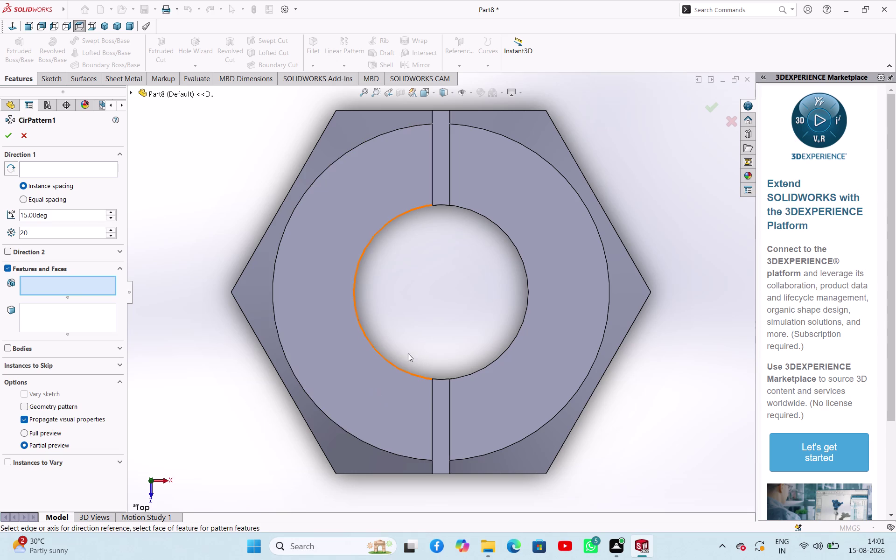
Pattern Cut-Extrude2 around the nut's outer circular edge with 6 instances.
click(54, 170)
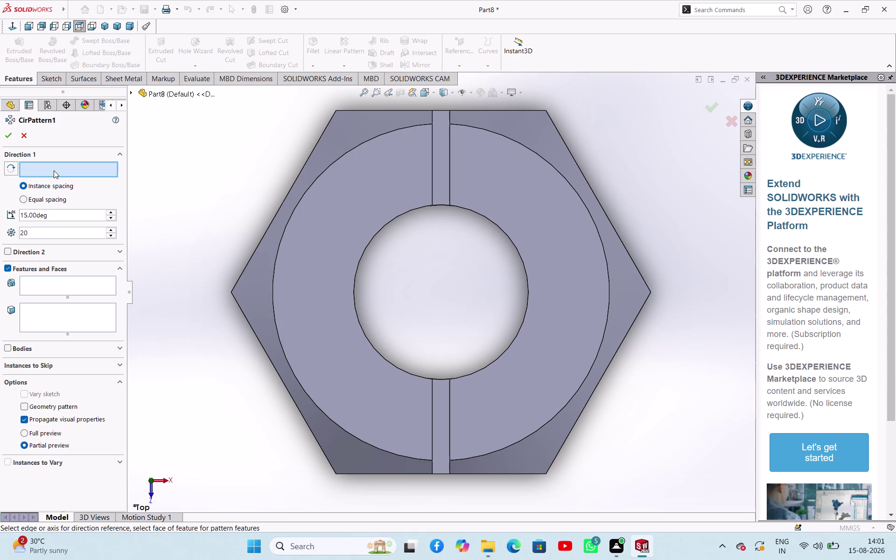
click(378, 135)
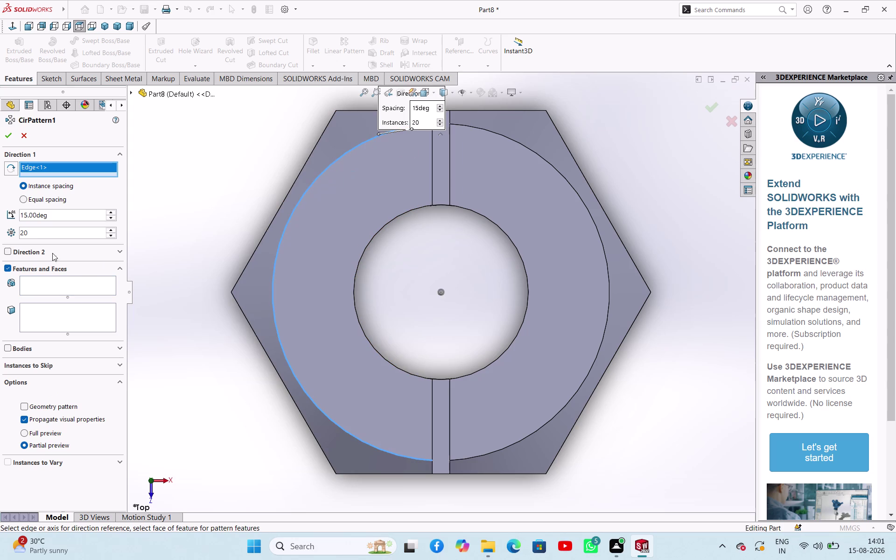
double_click(56, 231)
key(6)
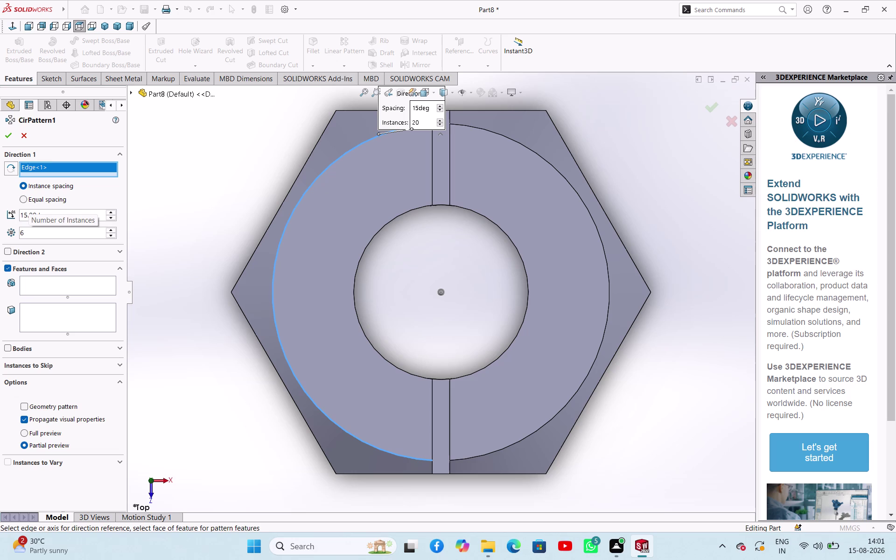
click(76, 287)
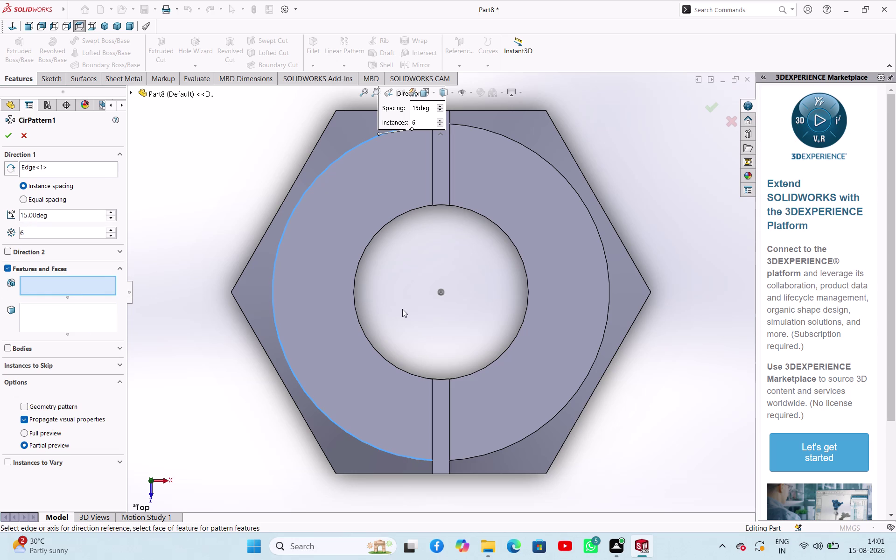
click(440, 292)
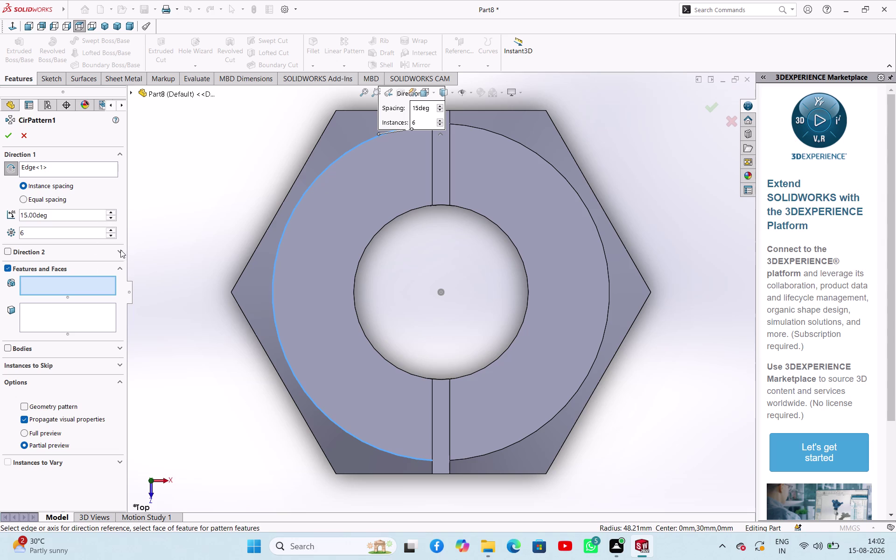
click(133, 91)
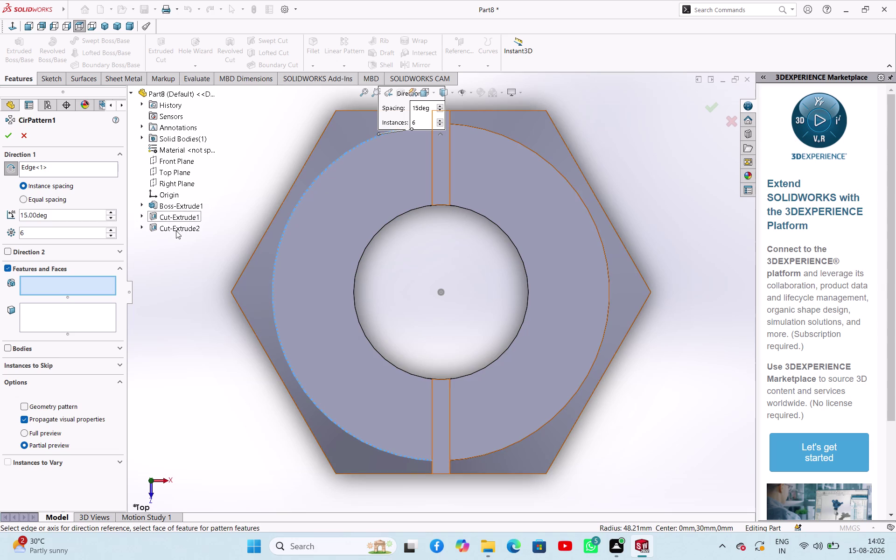
click(176, 230)
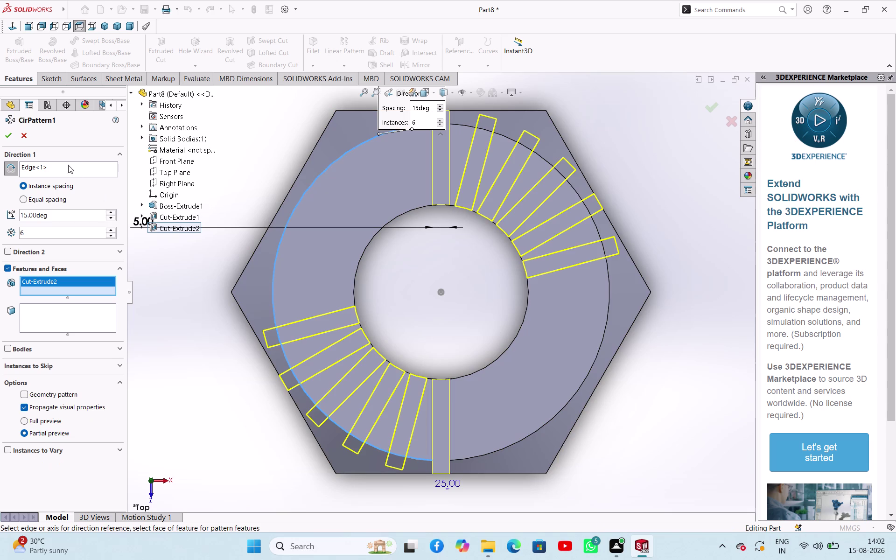
Try a 360° spacing angle in CirPattern1, nudging the angle value up.
double_click(77, 211)
text(360)
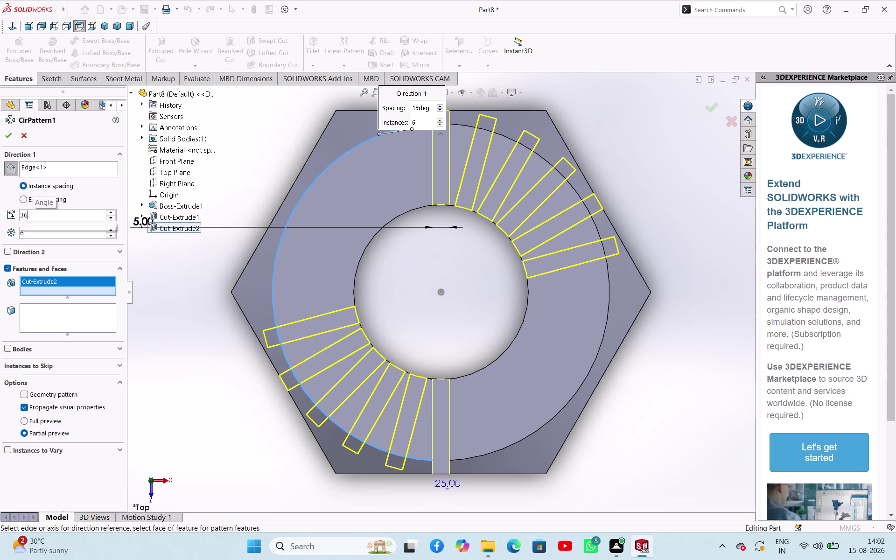
key(Return)
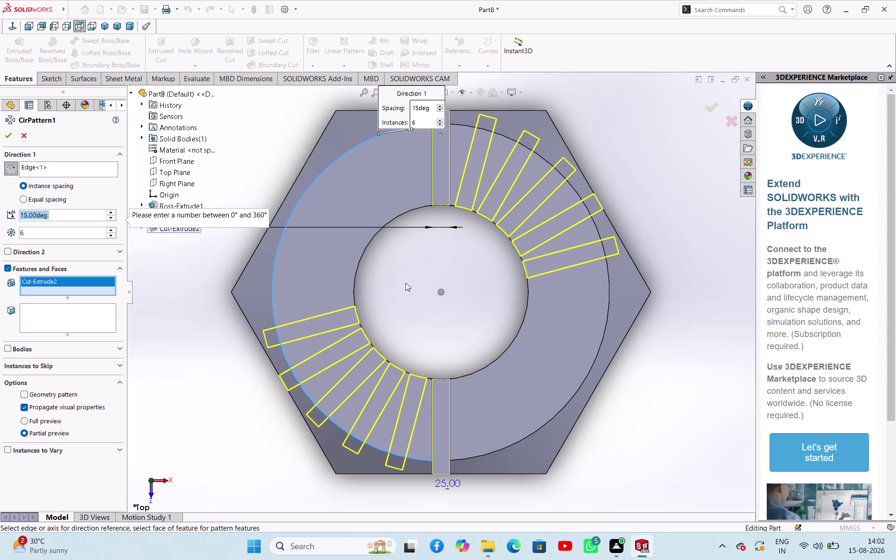
click(420, 291)
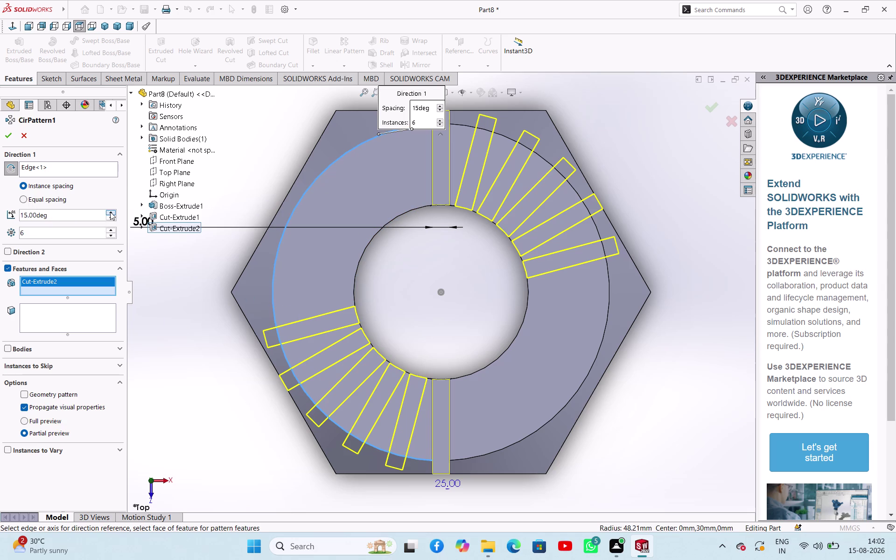
click(111, 212)
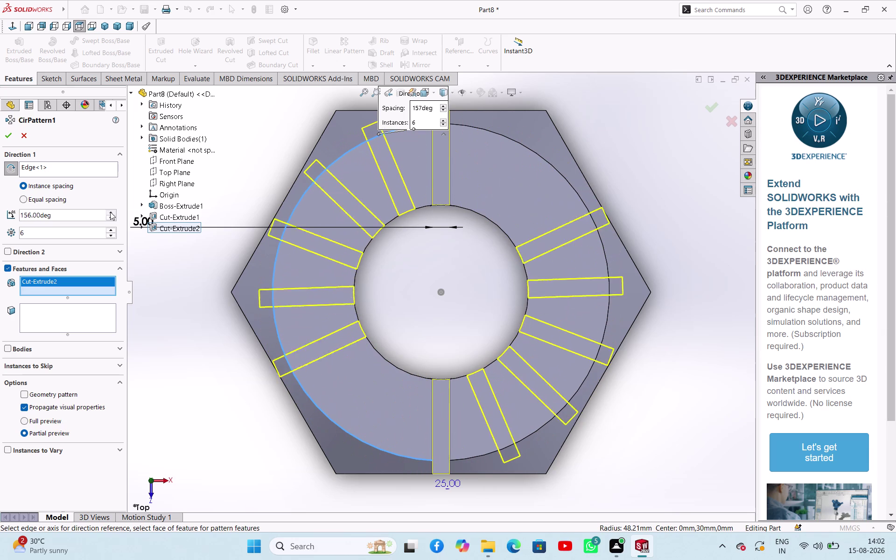
double_click(97, 214)
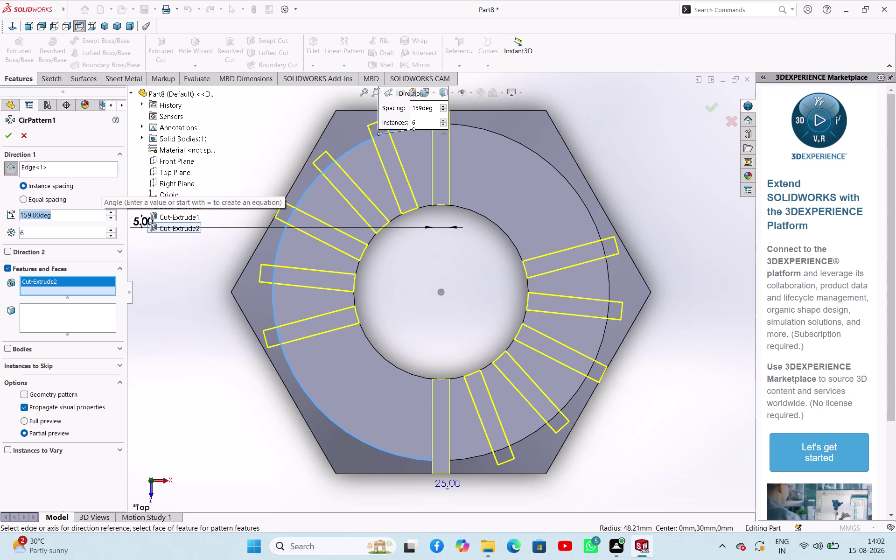
text(360)
key(Return)
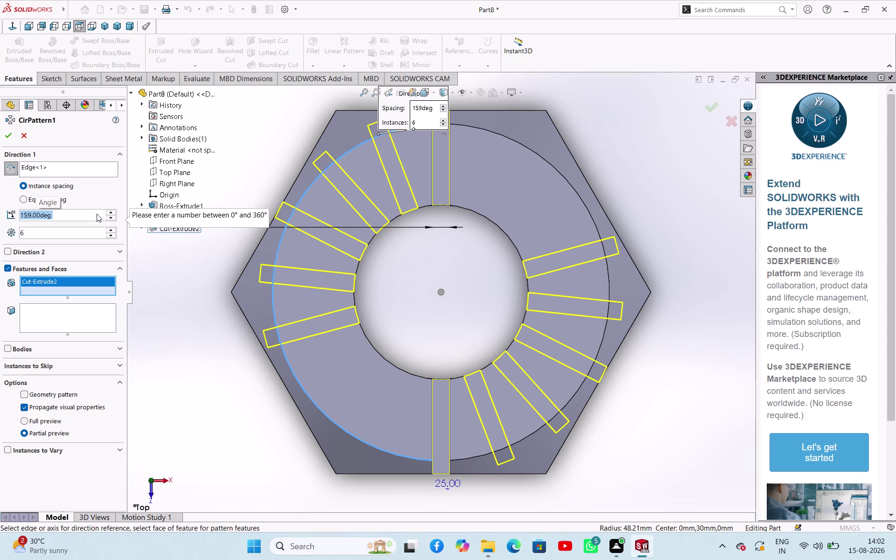
click(109, 214)
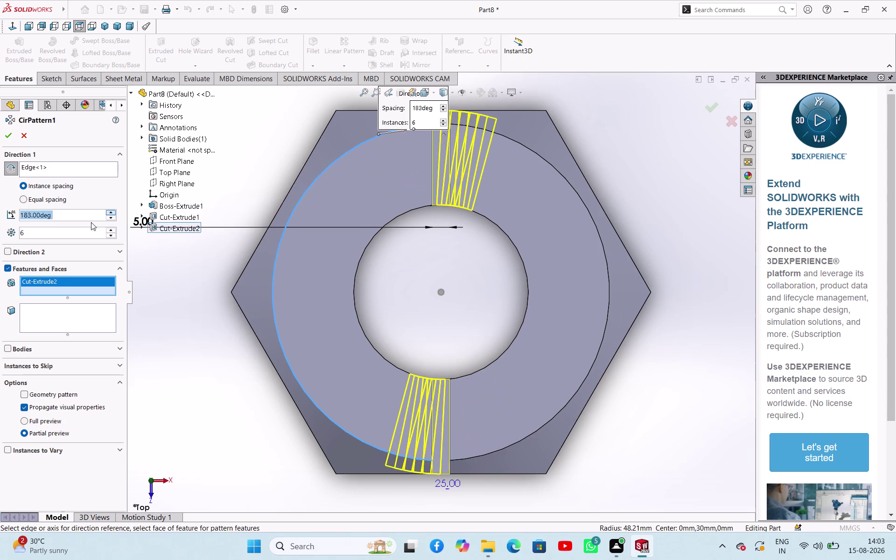
Try four instances at 360°, then cancel the circular pattern.
double_click(76, 234)
key(4)
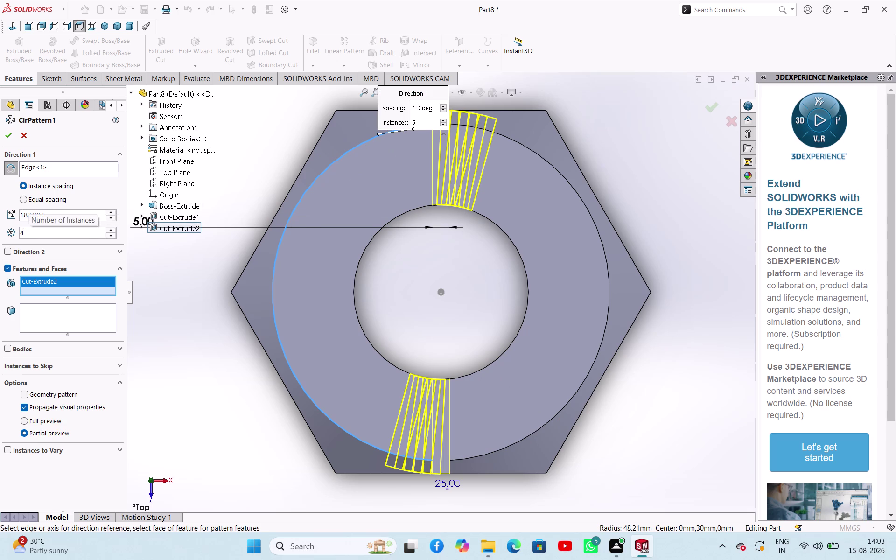
double_click(86, 214)
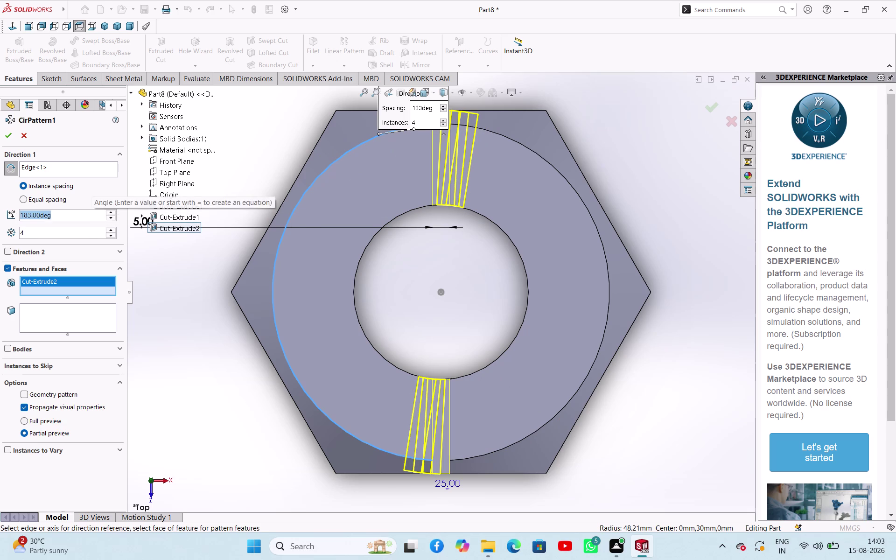
text(360)
key(Return)
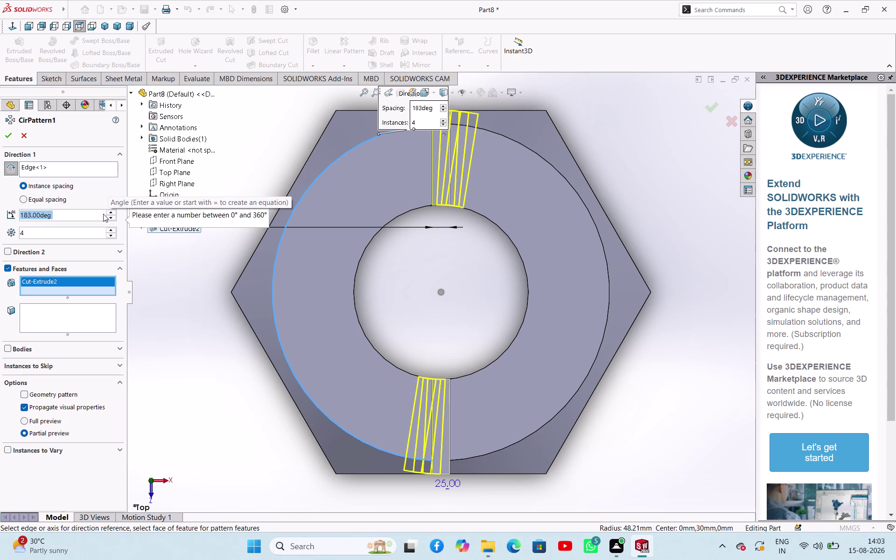
click(107, 215)
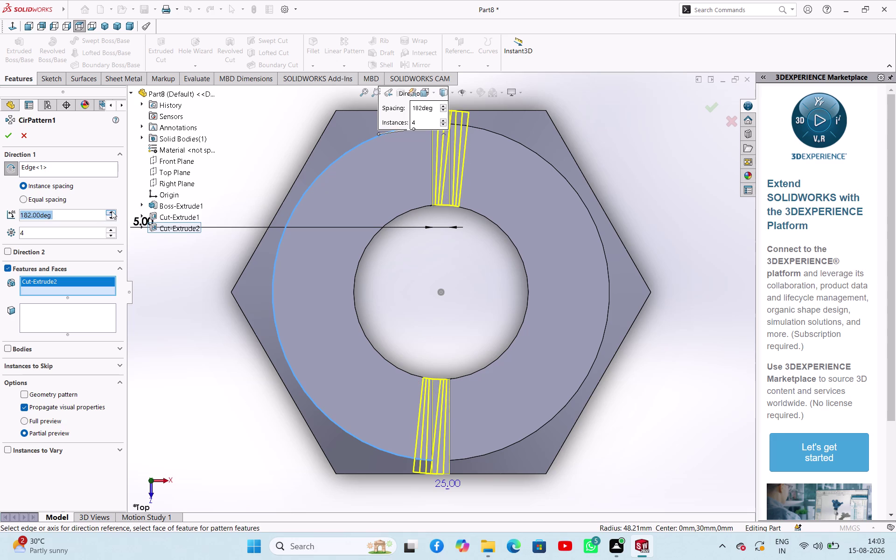
click(112, 211)
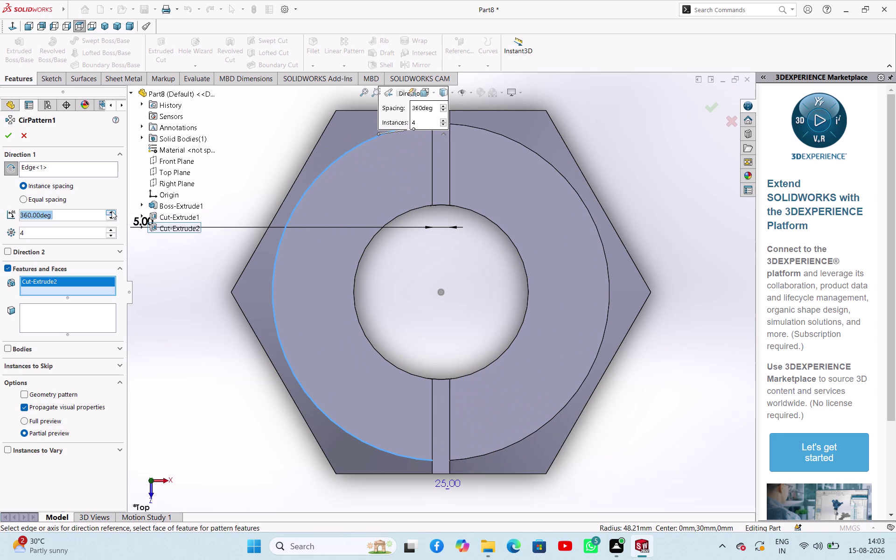
click(150, 269)
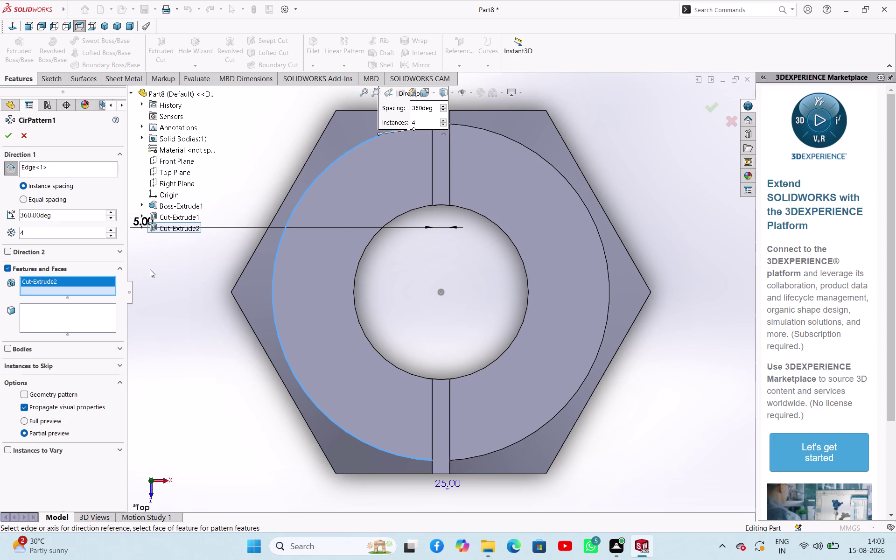
click(21, 136)
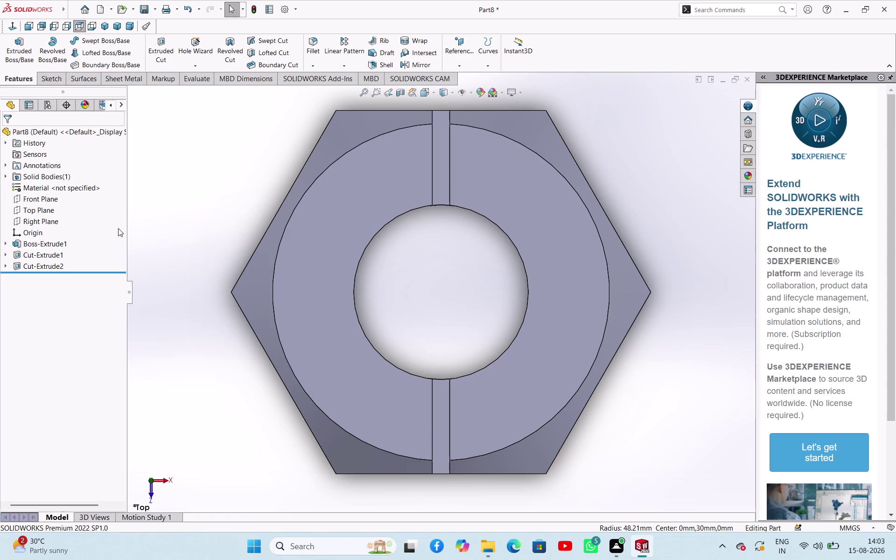
Start a circular pattern about the bore's circular edge with 6 instances.
click(189, 191)
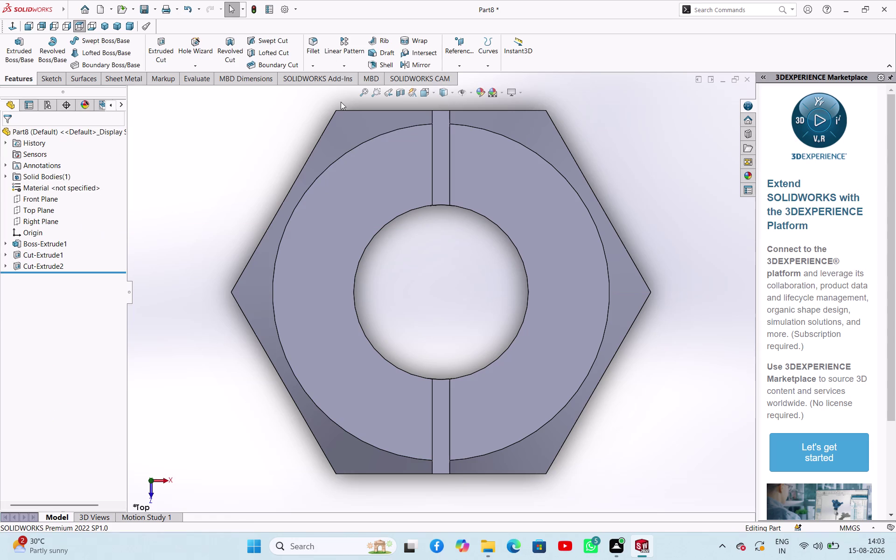
click(343, 66)
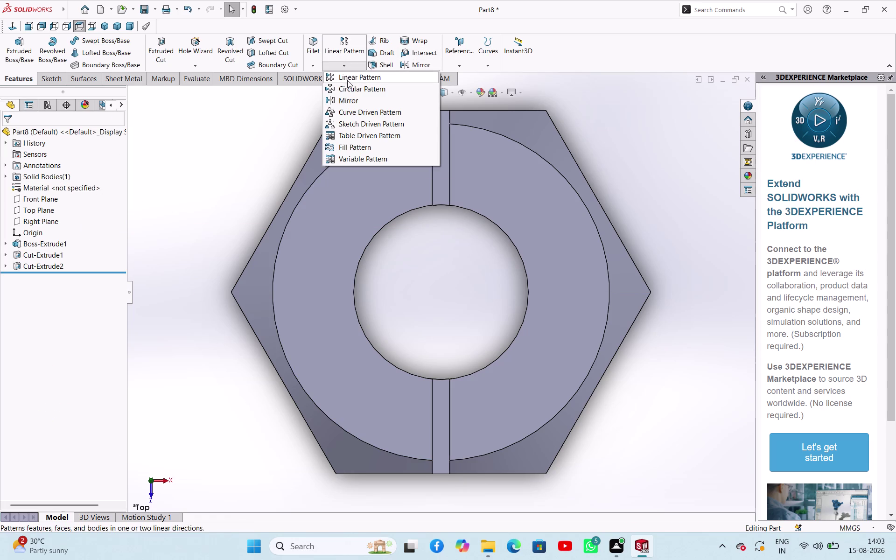
click(352, 85)
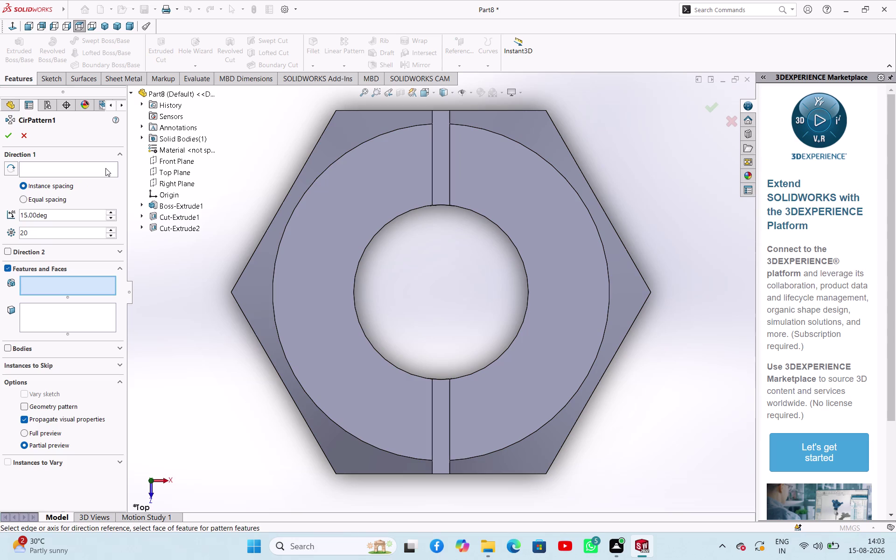
click(105, 168)
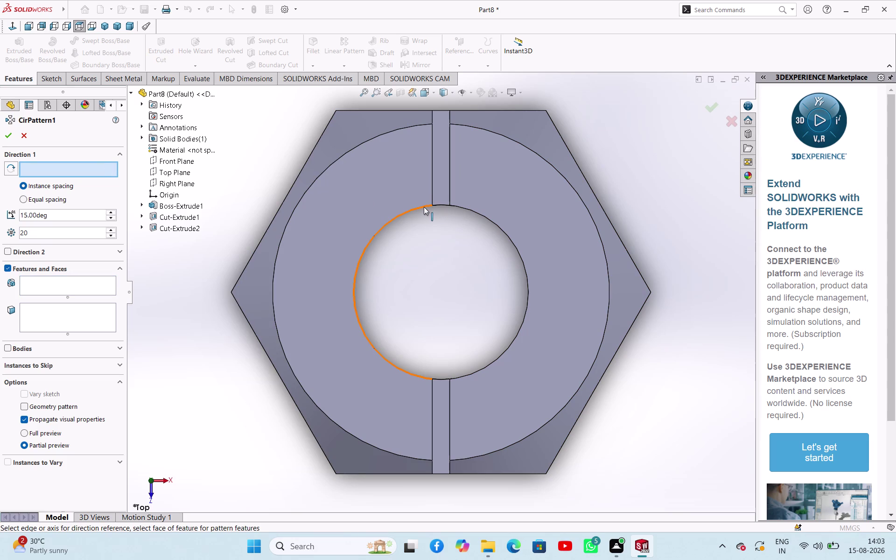
click(424, 207)
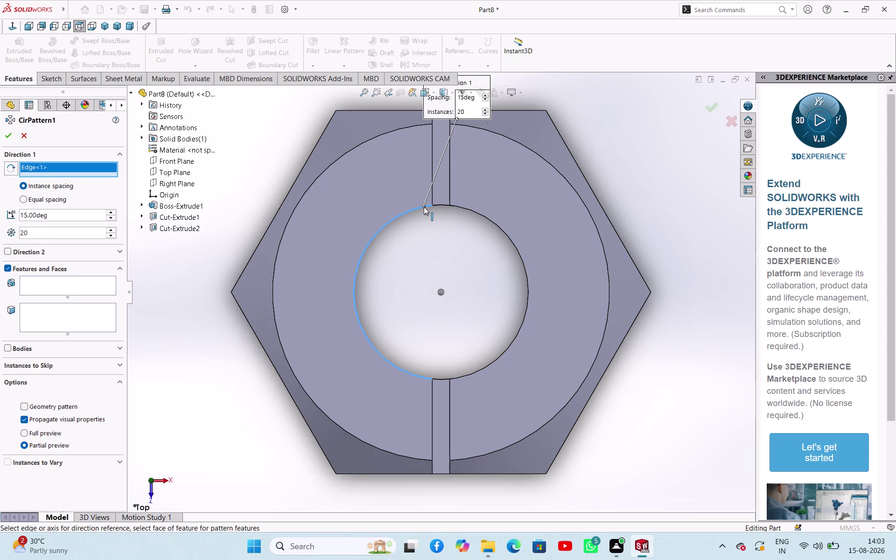
double_click(63, 233)
key(6)
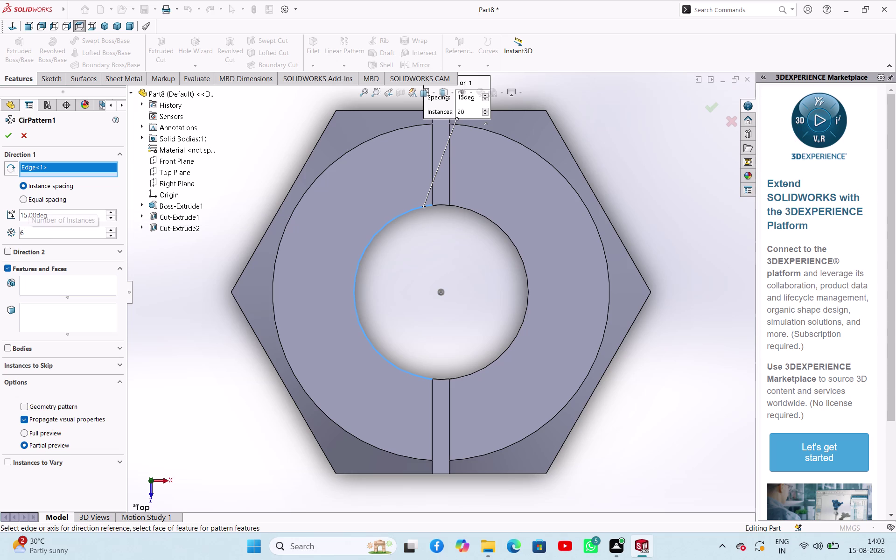
Pattern Cut-Extrude2 with equal spacing over 360° and accept the six slots.
double_click(69, 220)
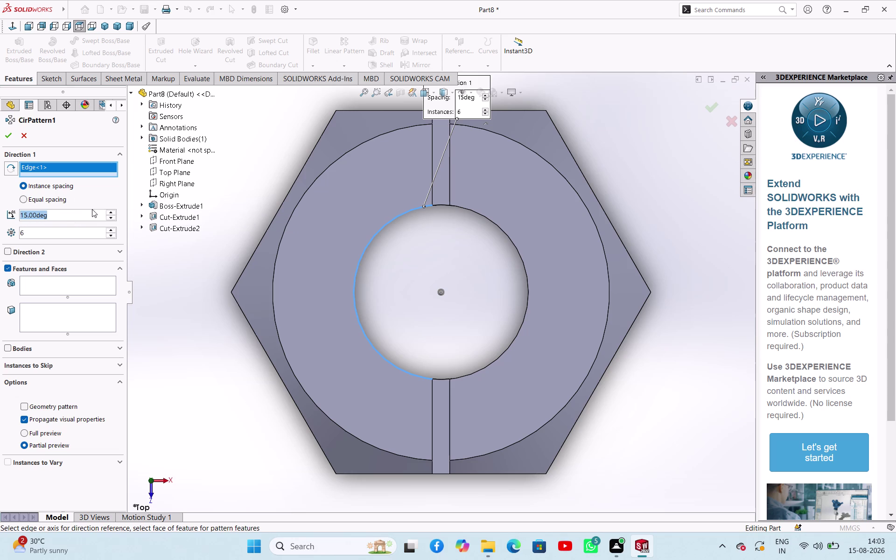
text(360)
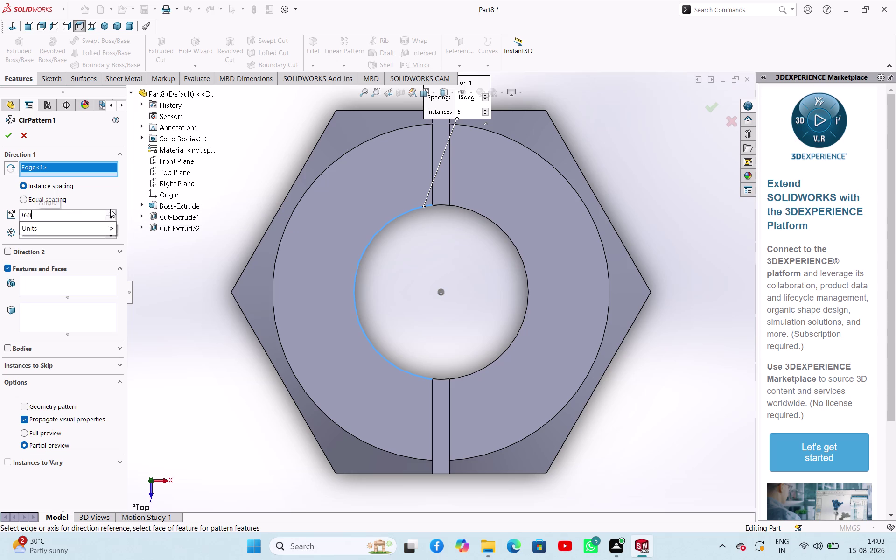
key(Return)
click(60, 291)
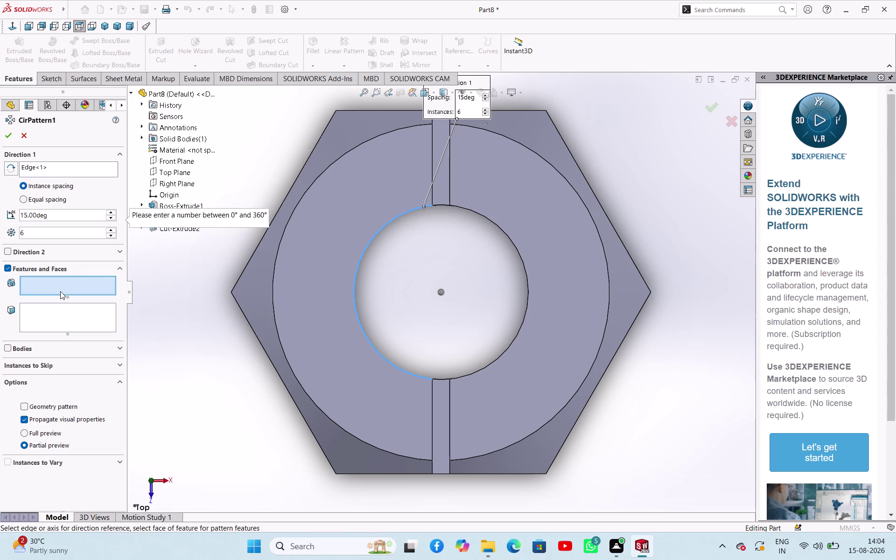
click(155, 229)
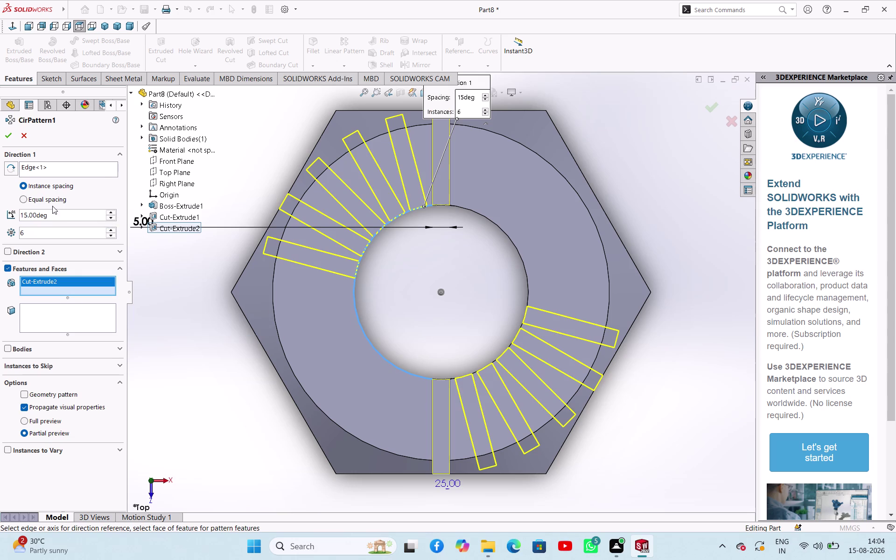
click(12, 171)
click(11, 171)
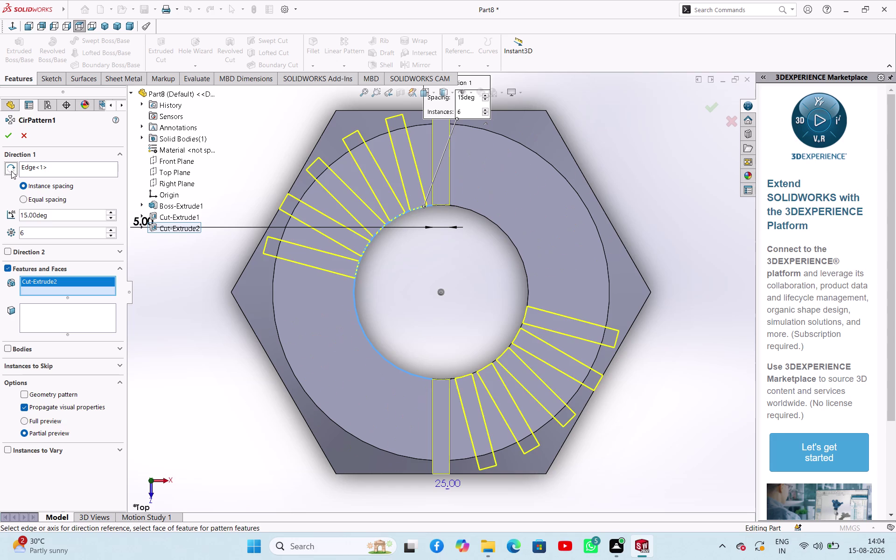
click(11, 170)
click(11, 170)
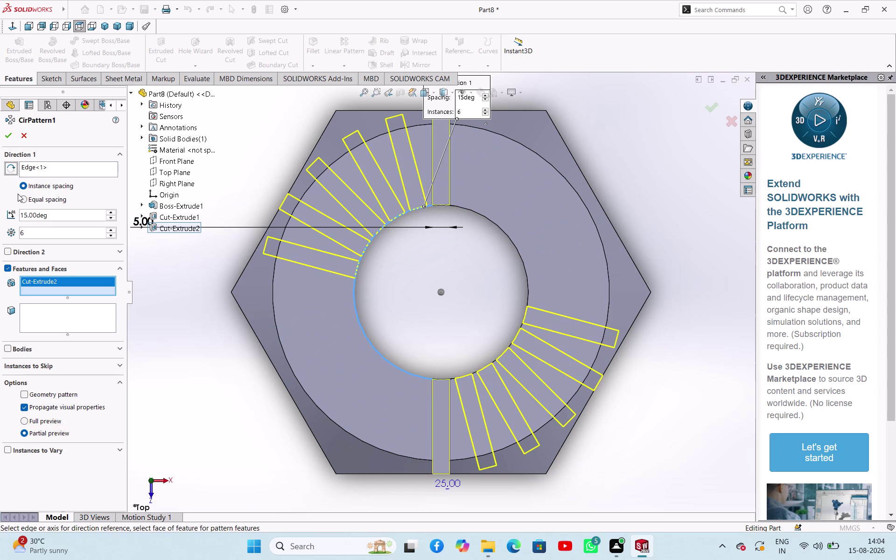
click(20, 197)
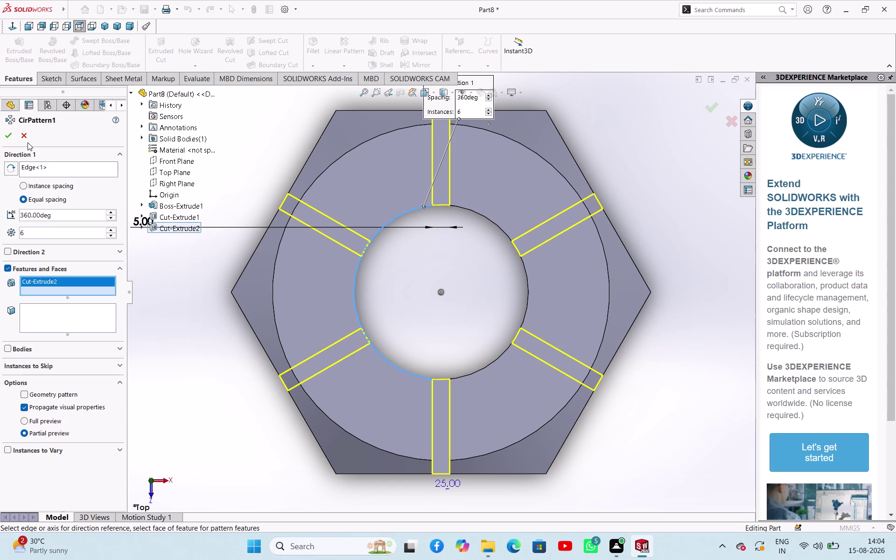
click(3, 136)
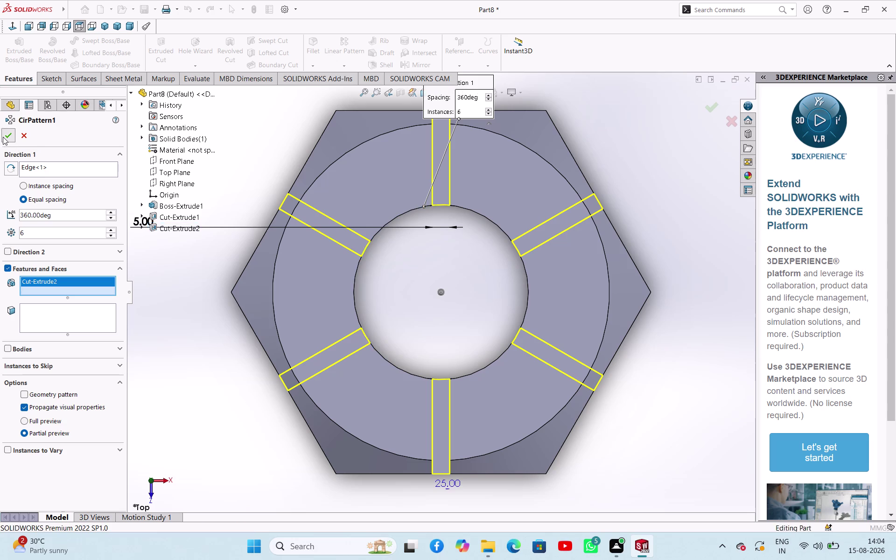
click(200, 229)
middle_drag(173, 272, 181, 196)
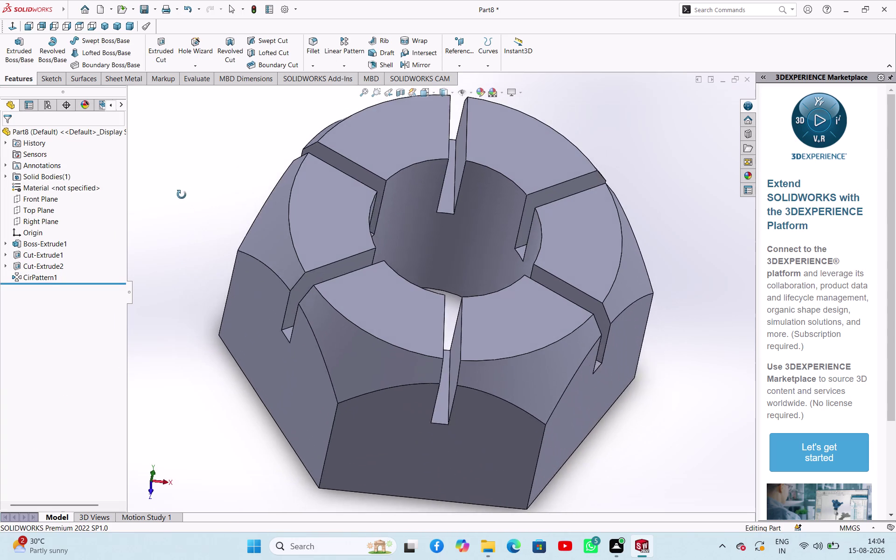
Orbit the six-slot nut, then start saving the part with Ctrl+S.
middle_drag(182, 197, 210, 215)
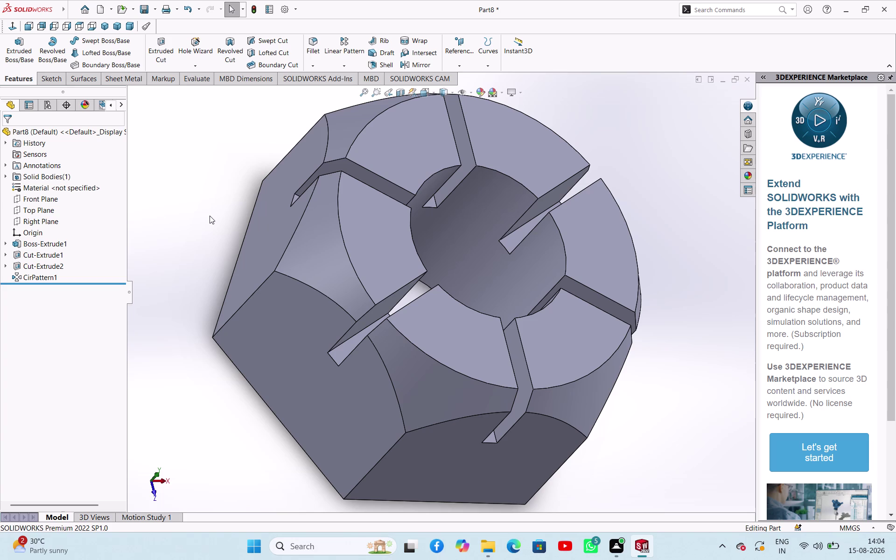
key(ctrl+s)
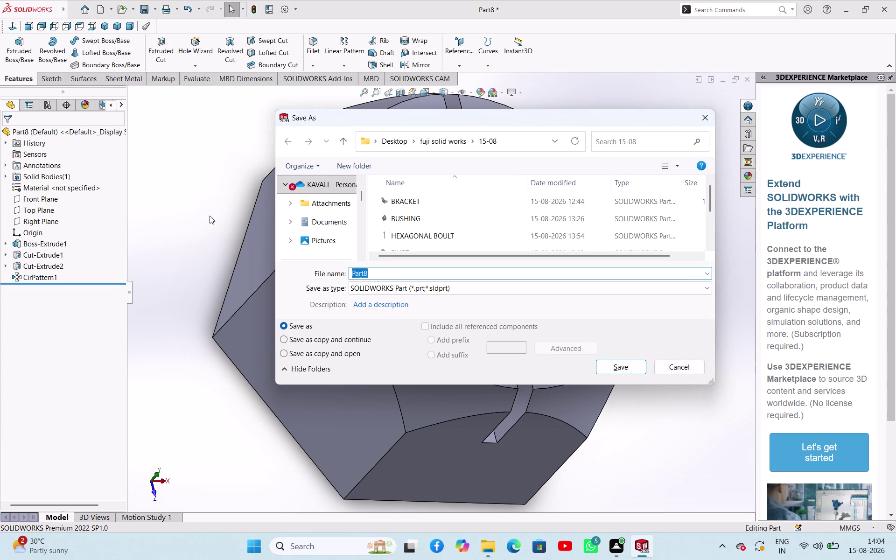
Save the part as 'CASTLE NUT', then start a new document.
text(CAST)
text(LE)
key(space)
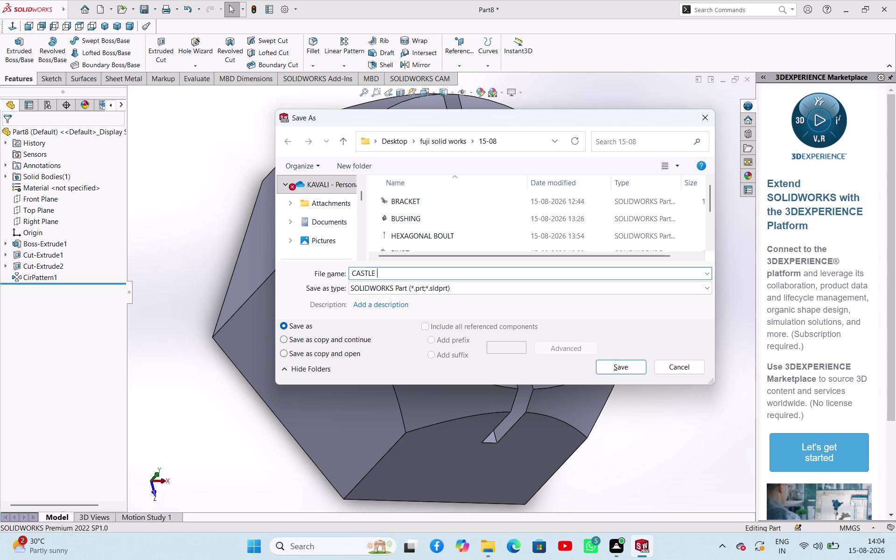
text(NUT)
click(618, 369)
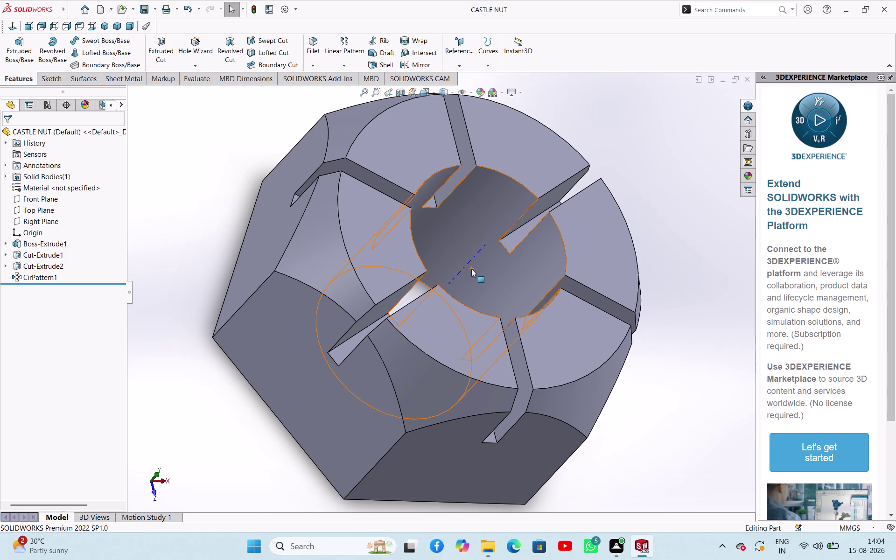
key(ctrl+n)
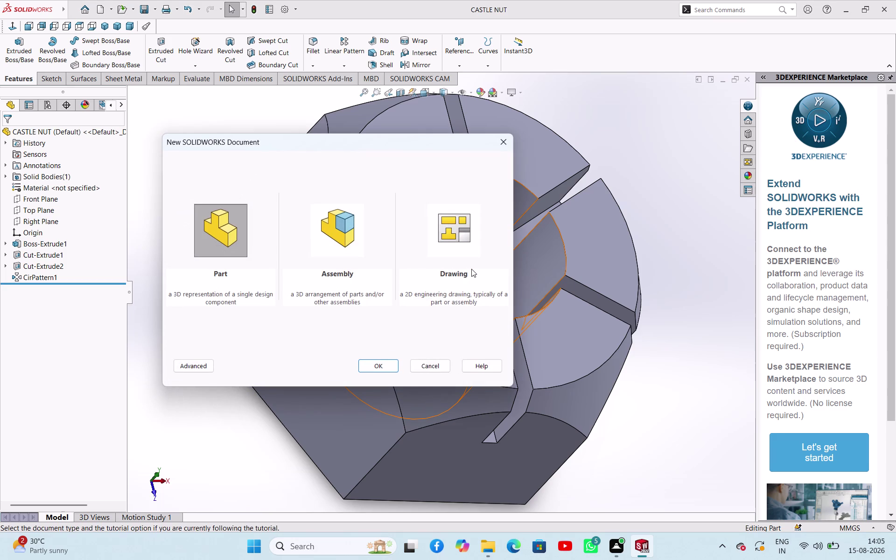
Create a new Assembly document from the New SOLIDWORKS Document dialog.
click(342, 228)
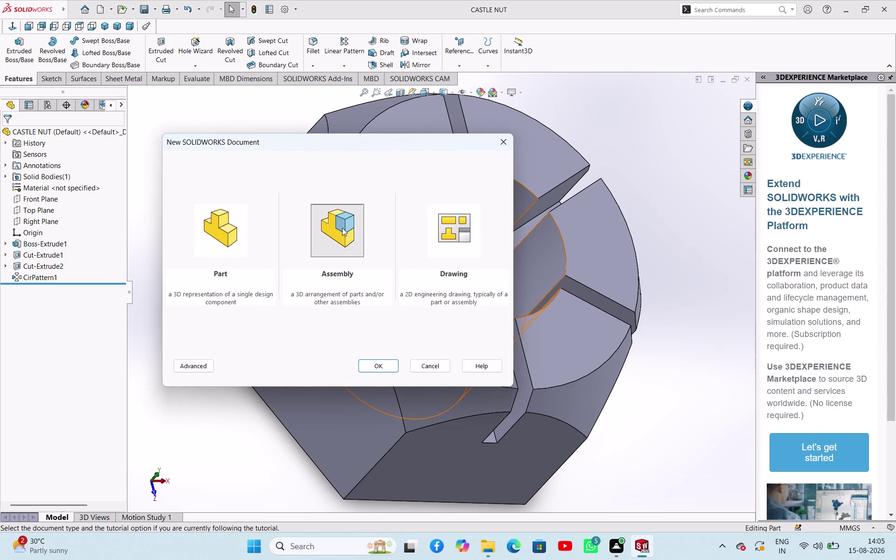
click(389, 369)
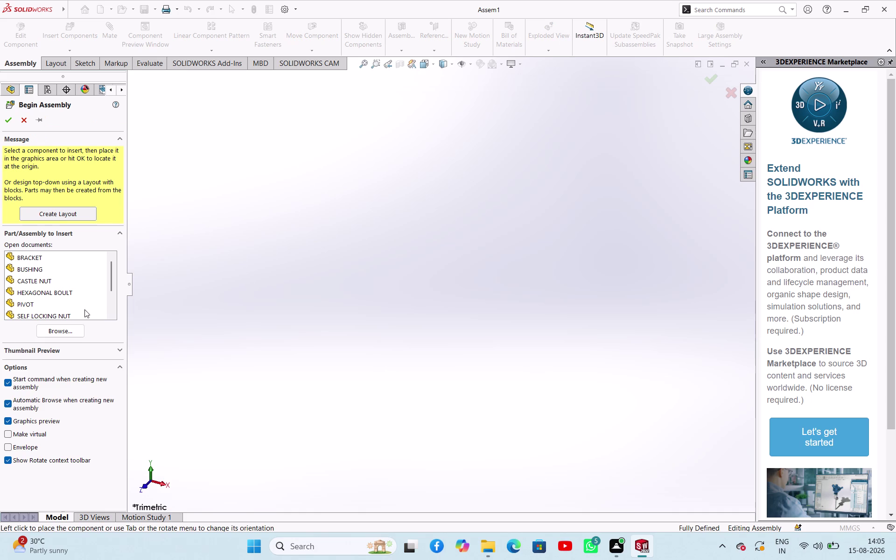
scroll(down, 3)
scroll(down, 3)
scroll(up, 3)
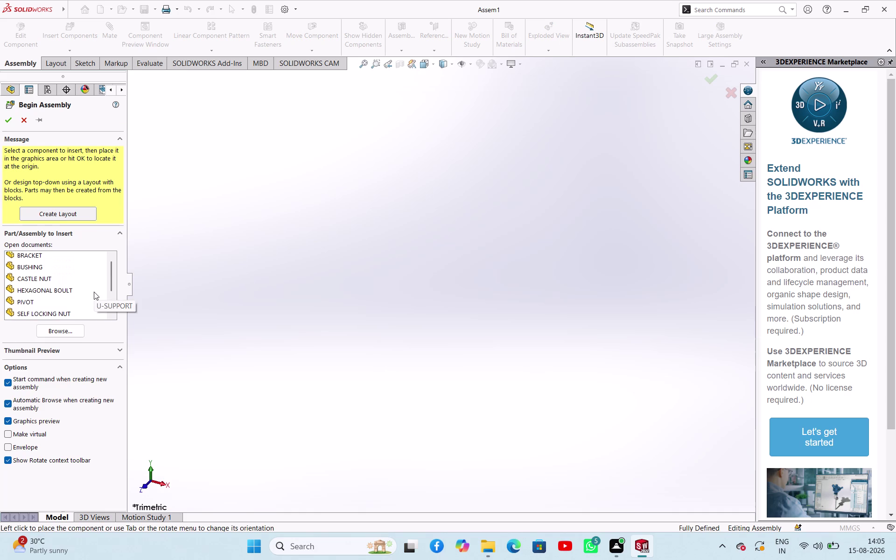
scroll(up, 3)
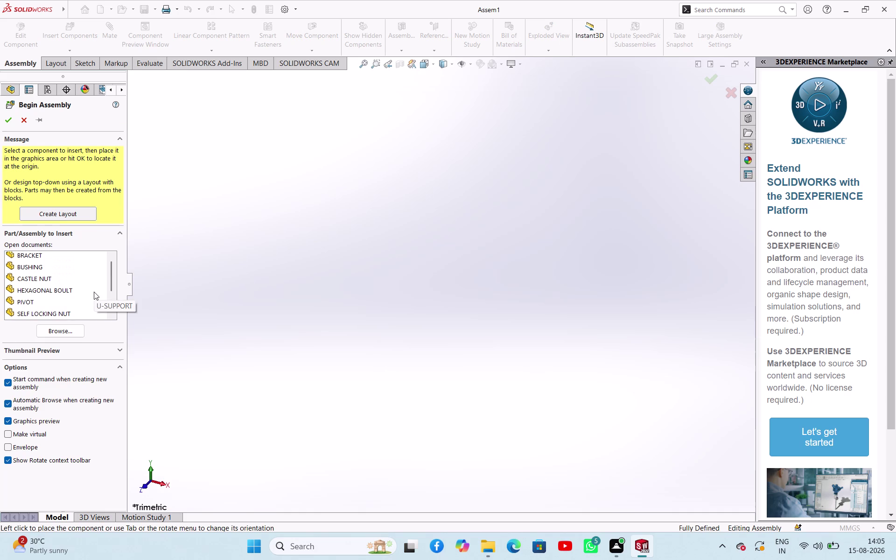